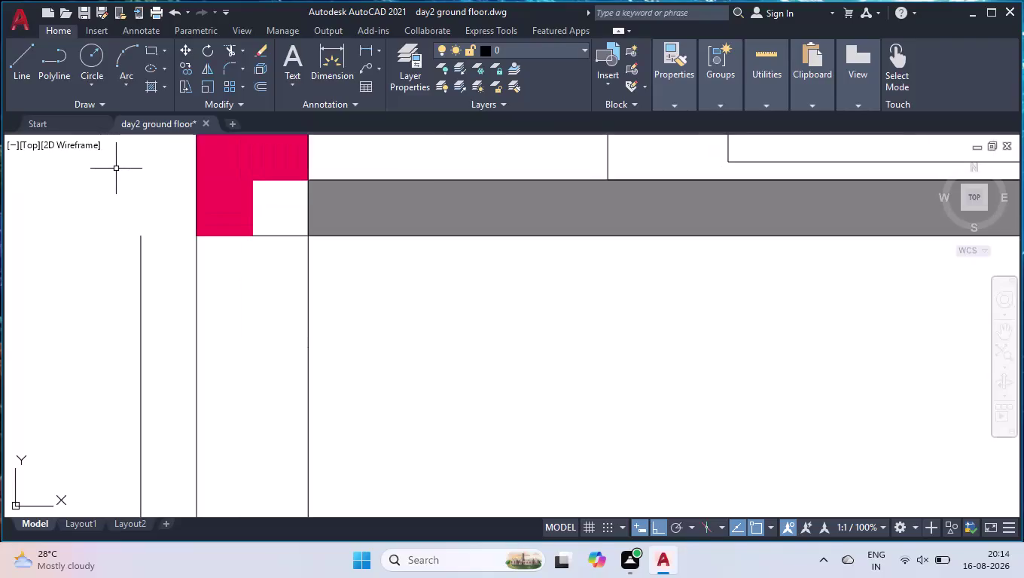
Extend the column's lower horizontal edge leftward to the outer vertical wall line with EX.
text(EX)
key(Return)
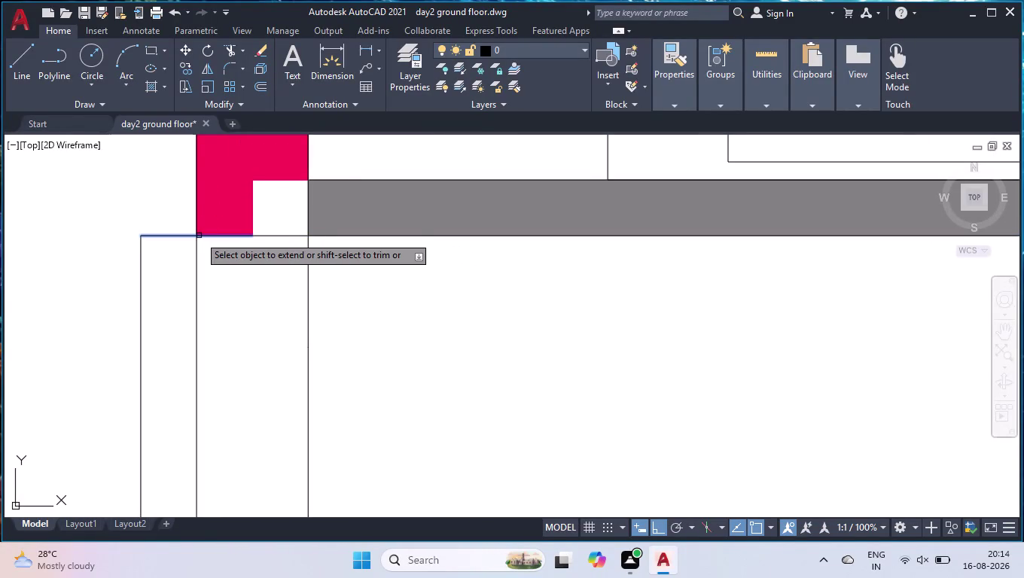
click(199, 236)
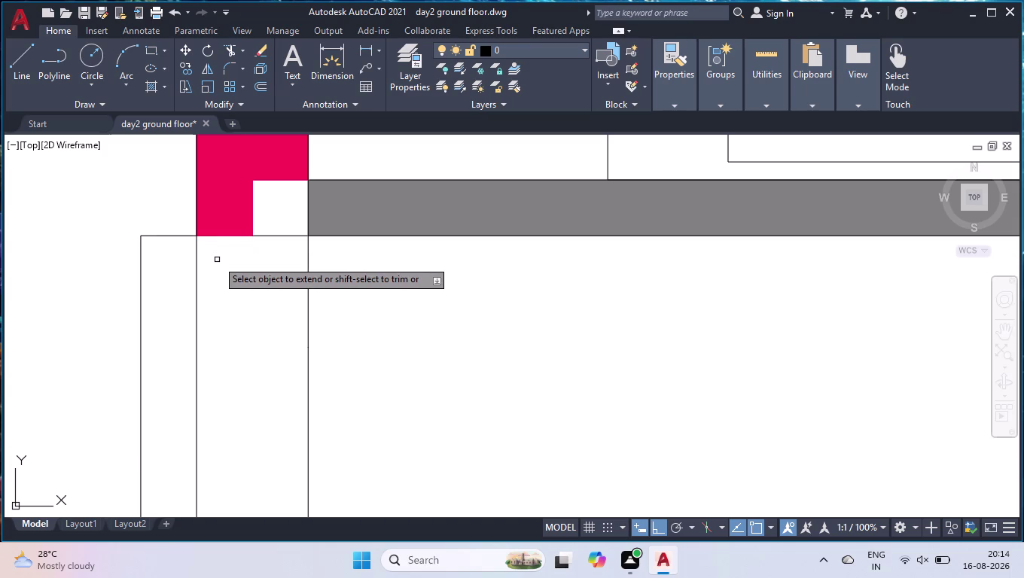
key(Return)
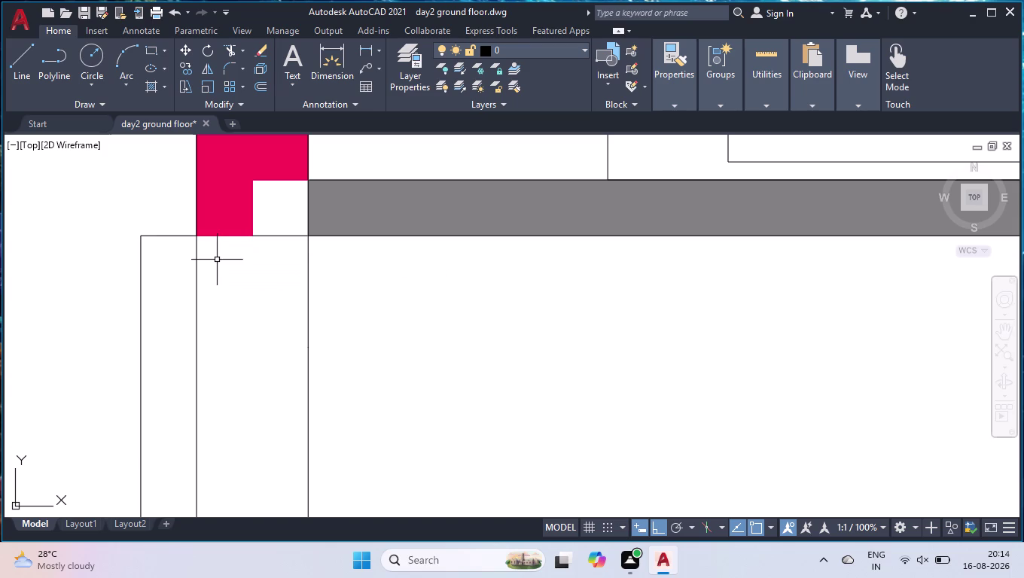